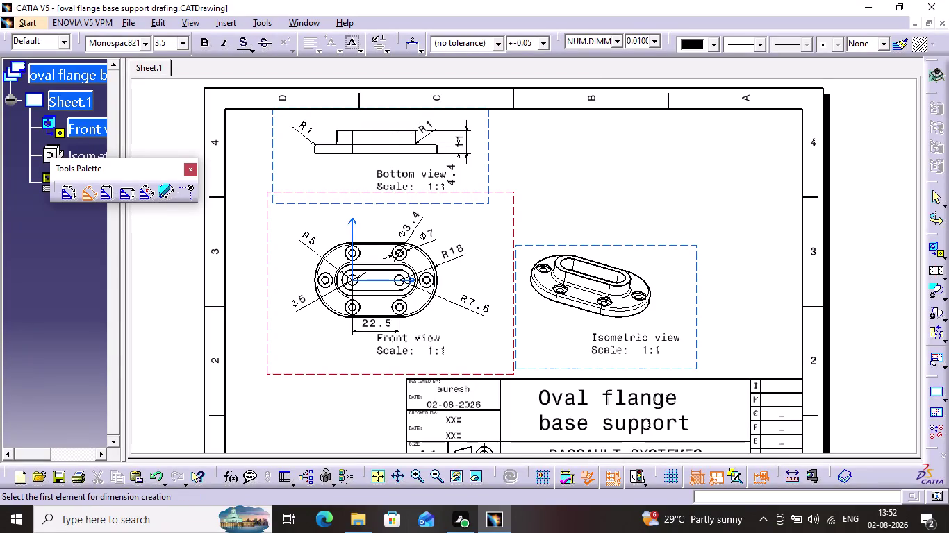
Dimension the bottom view's flange base between its two end edges as 58.5, placed below it.
click(315, 147)
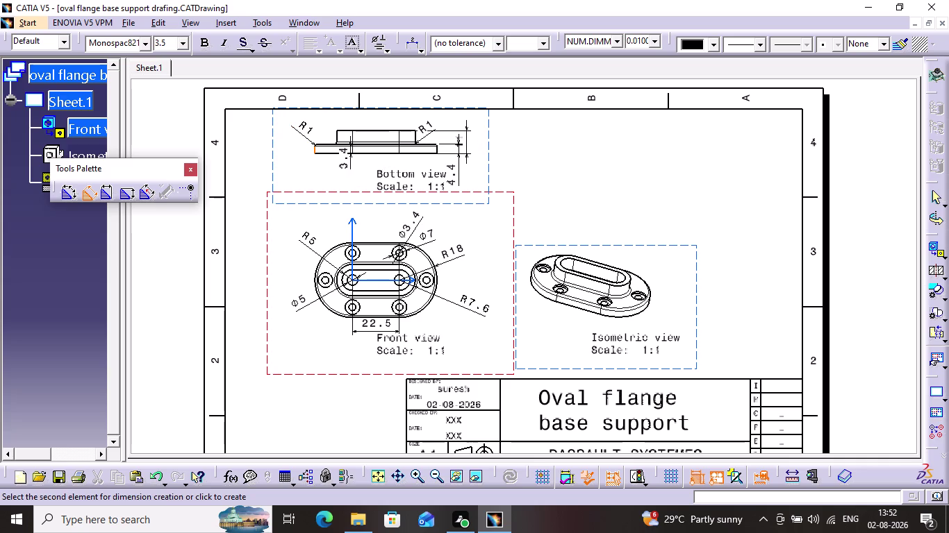
click(437, 148)
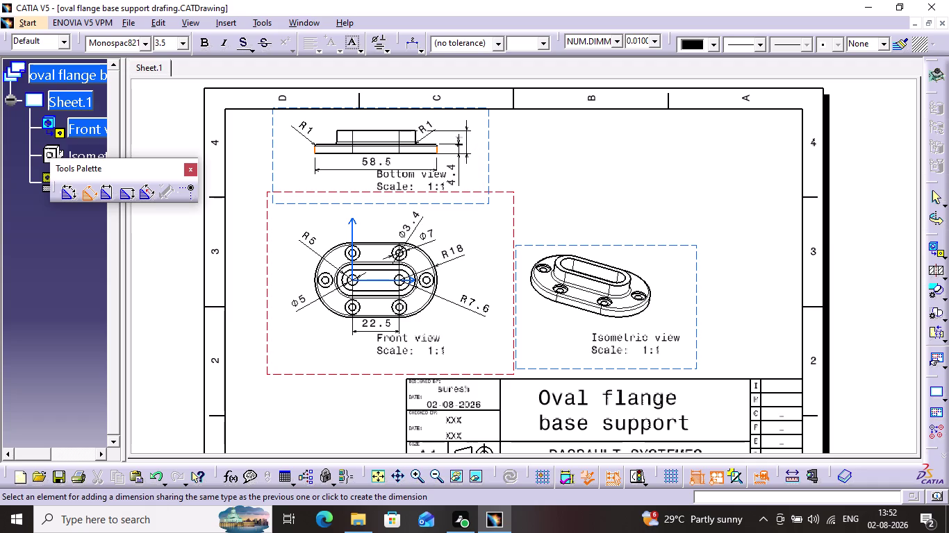
click(372, 168)
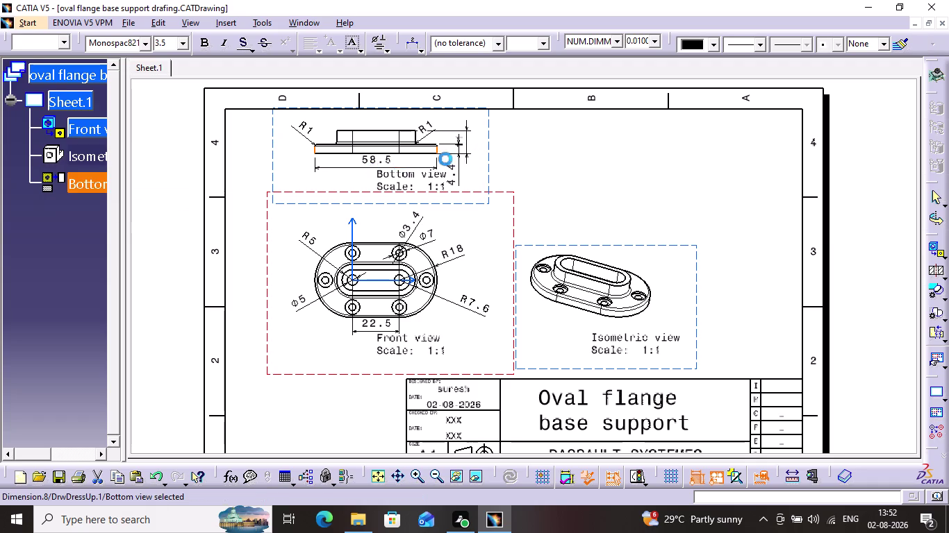
click(567, 145)
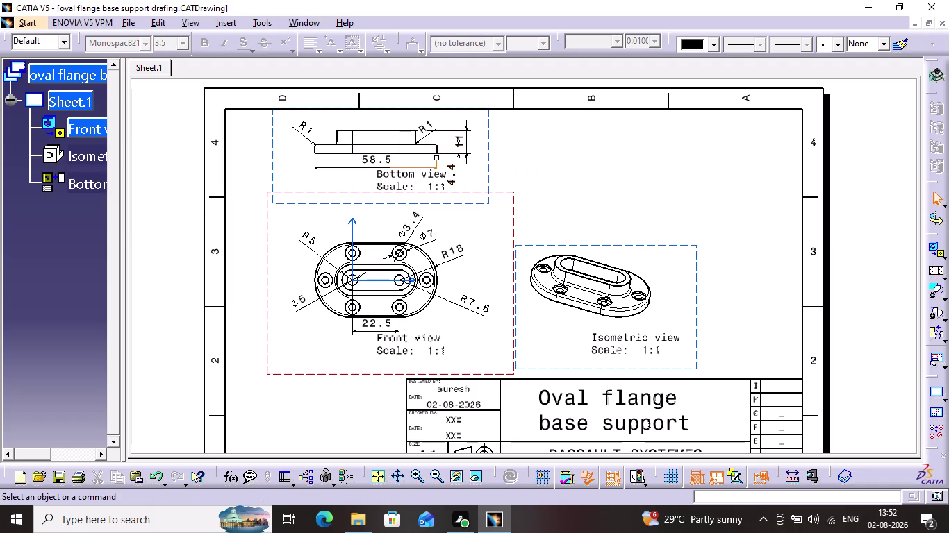